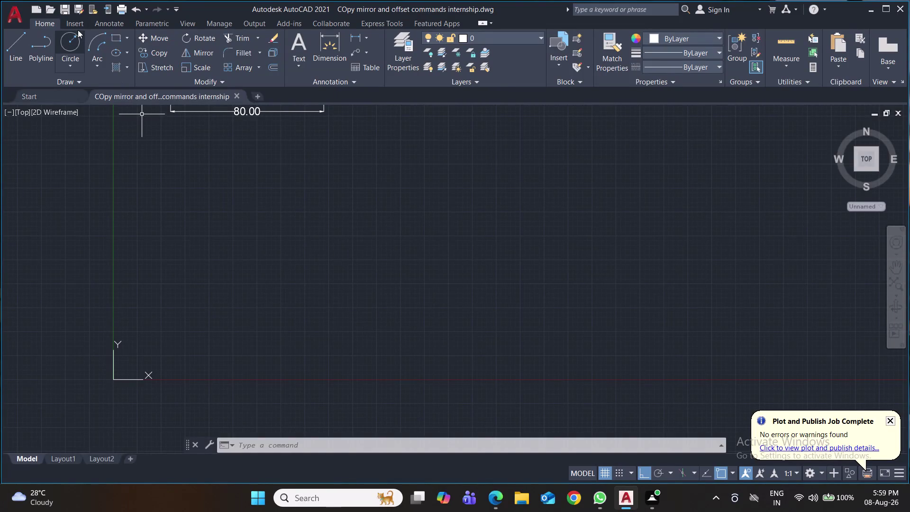
Draw a circle of radius 64, then cancel a started line command.
click(71, 34)
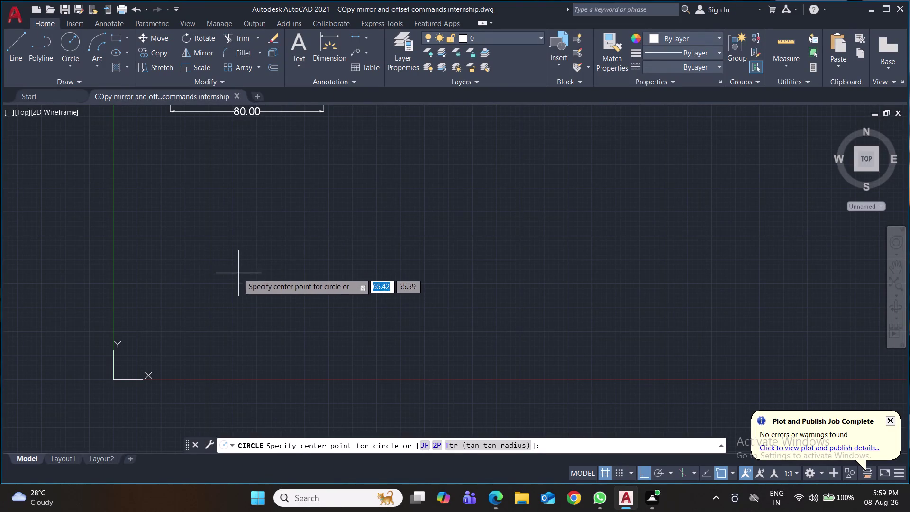
click(239, 273)
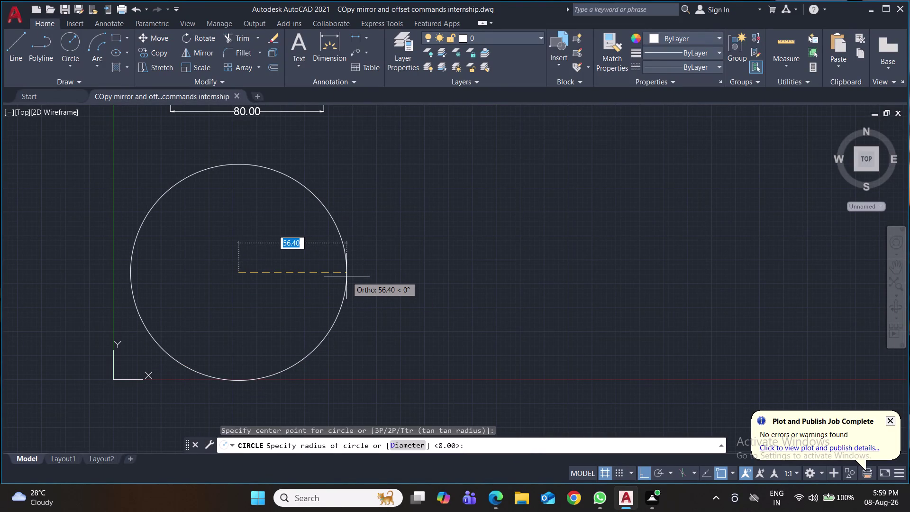
text(64)
key(Return)
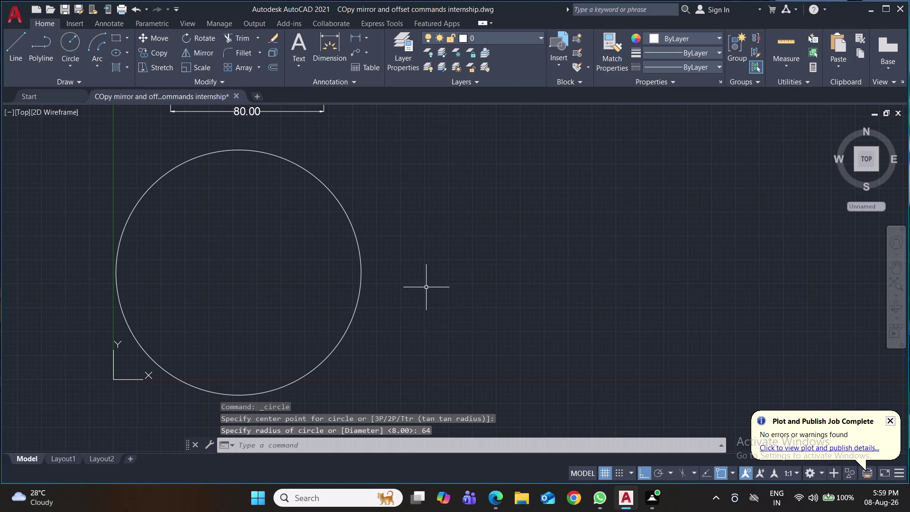
click(17, 47)
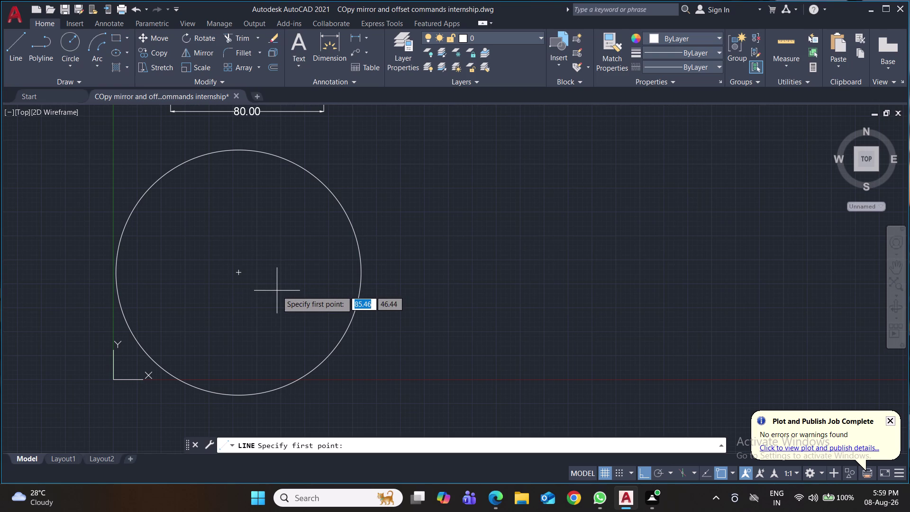
key(Escape)
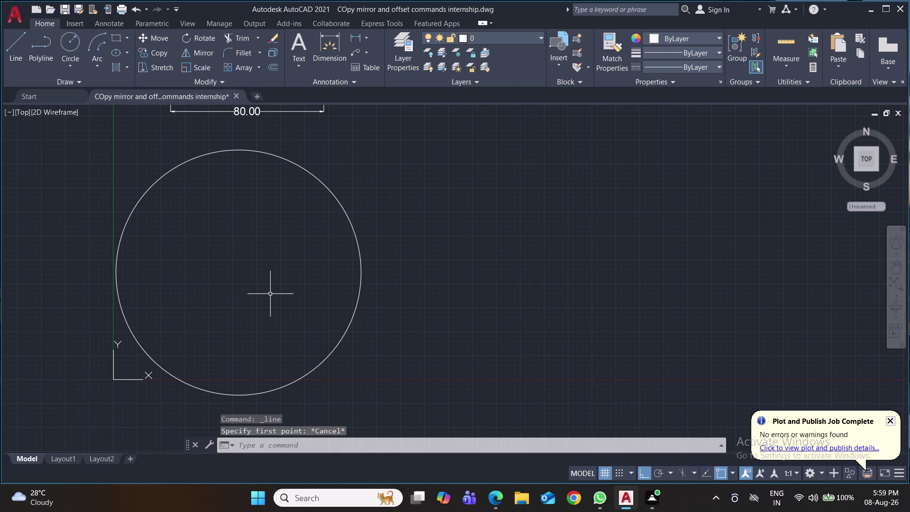
Place vertical and horizontal XL construction lines through the circle's centre.
text(xl)
key(Return)
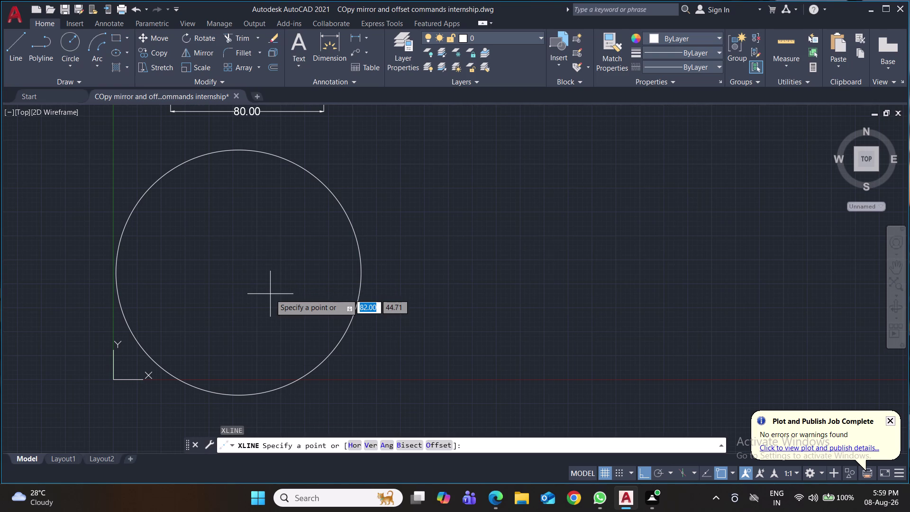
click(241, 274)
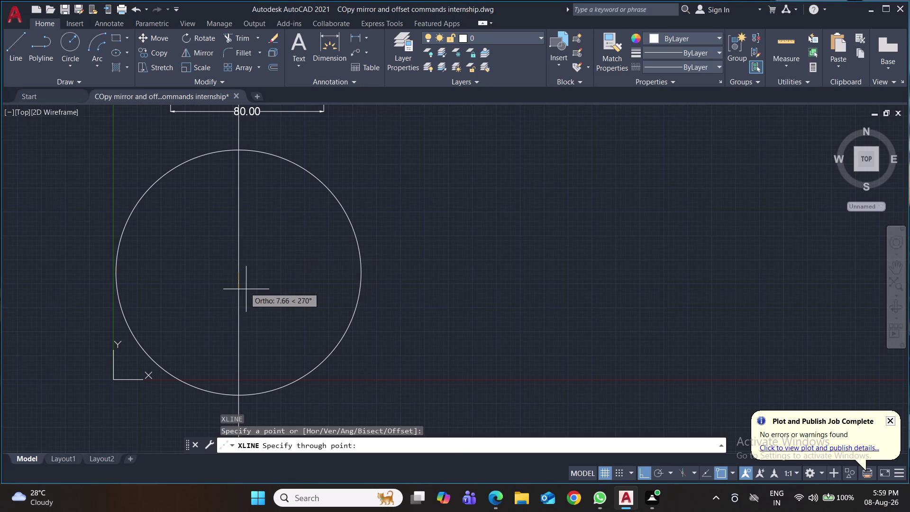
click(238, 297)
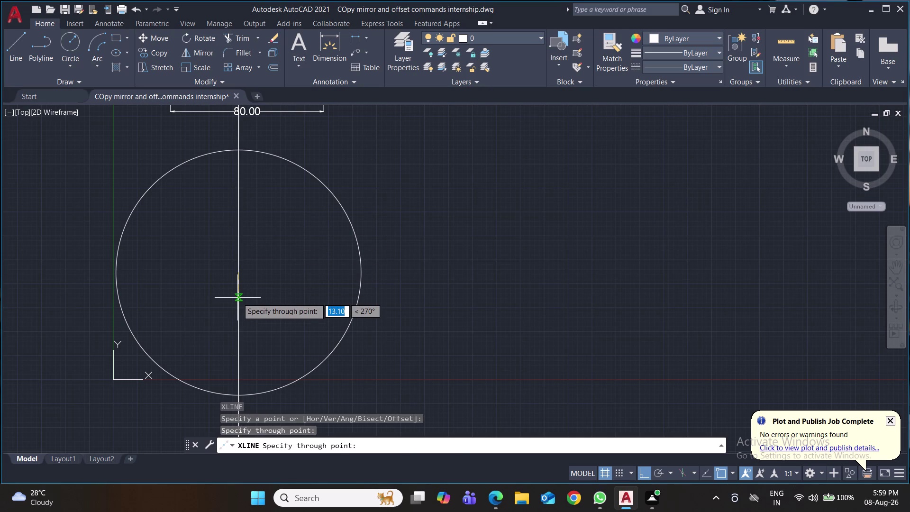
click(239, 272)
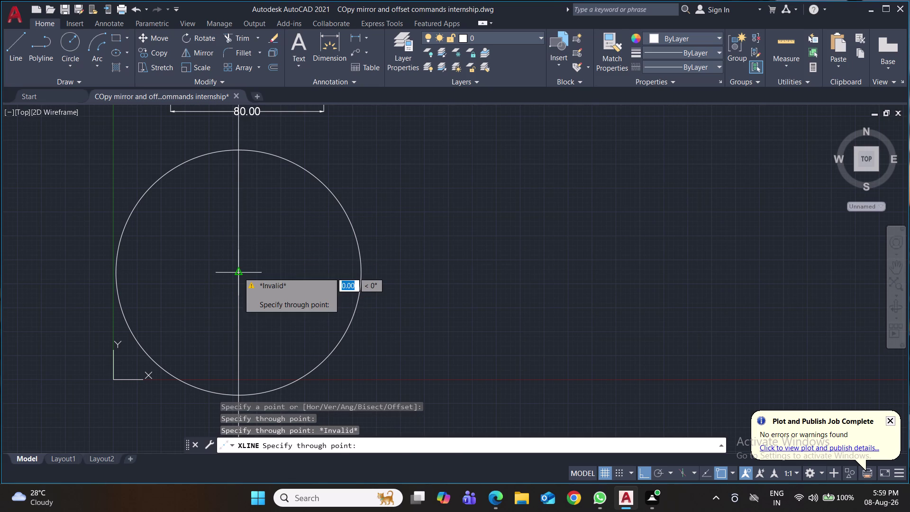
click(248, 273)
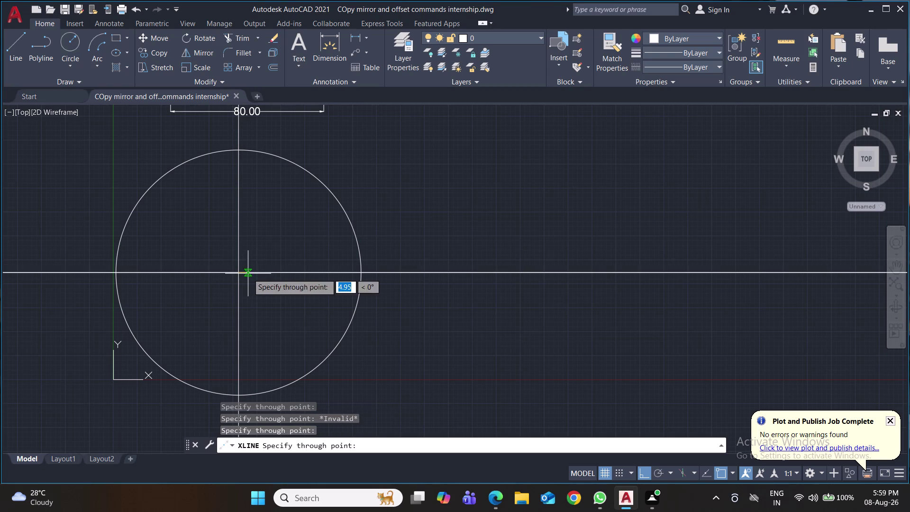
key(Escape)
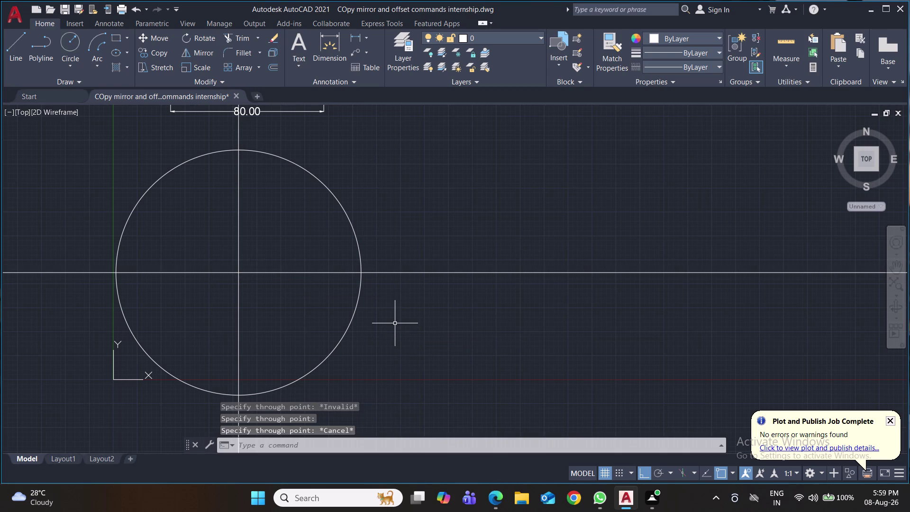
Trim the construction lines right of, above, and left of the circle.
key(t)
key(r)
key(Return)
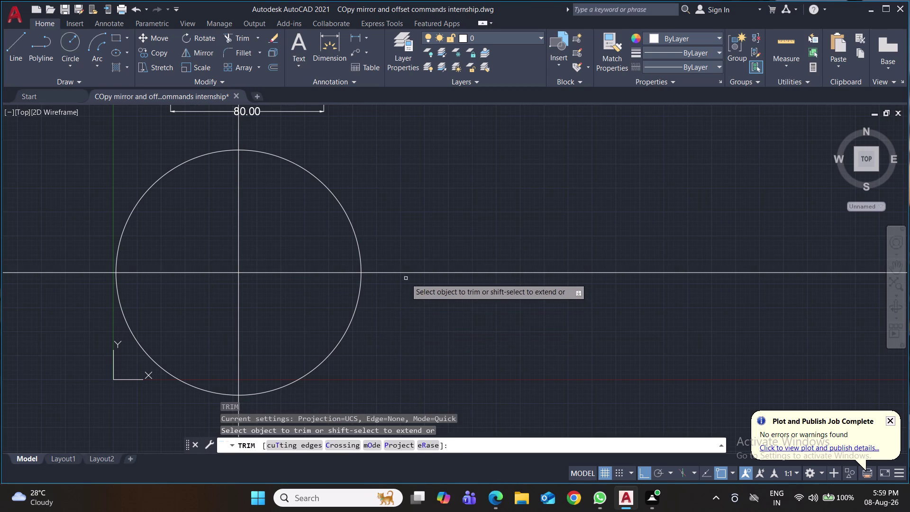
click(405, 273)
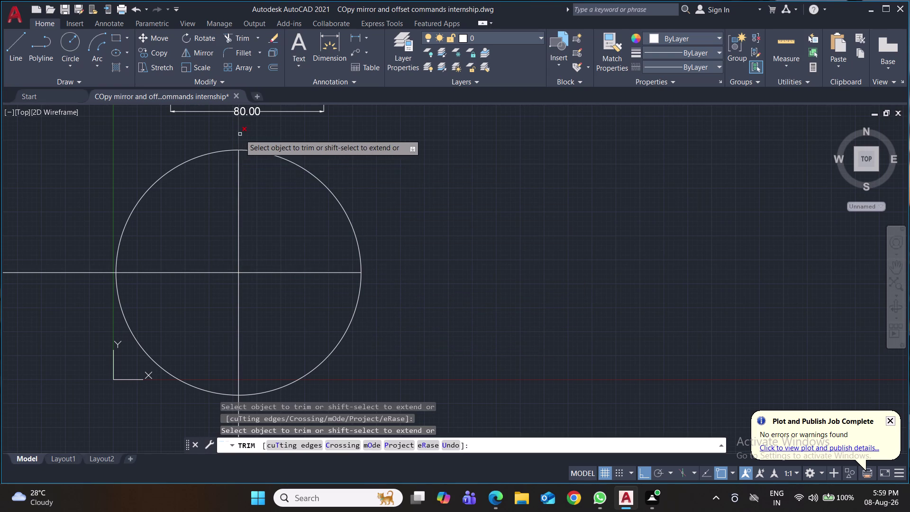
click(240, 134)
click(71, 272)
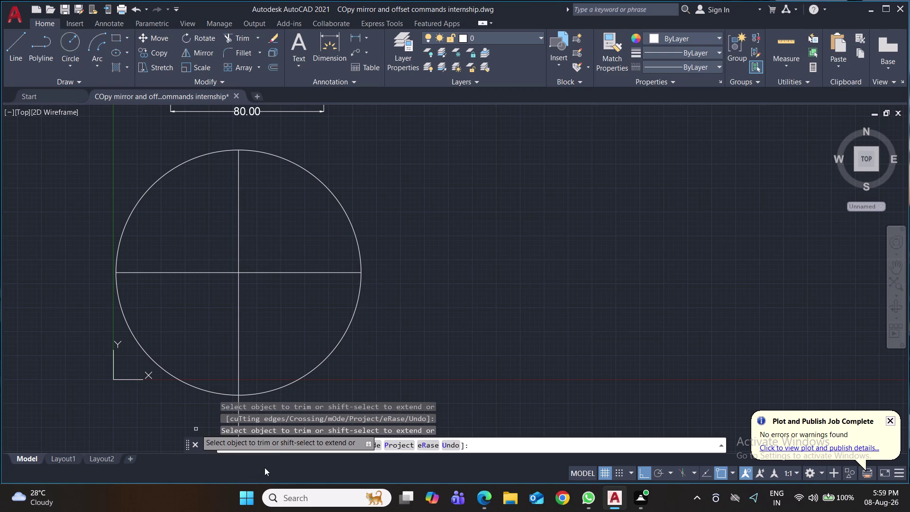
Trim the vertical line below the circle and save the drawing.
click(237, 402)
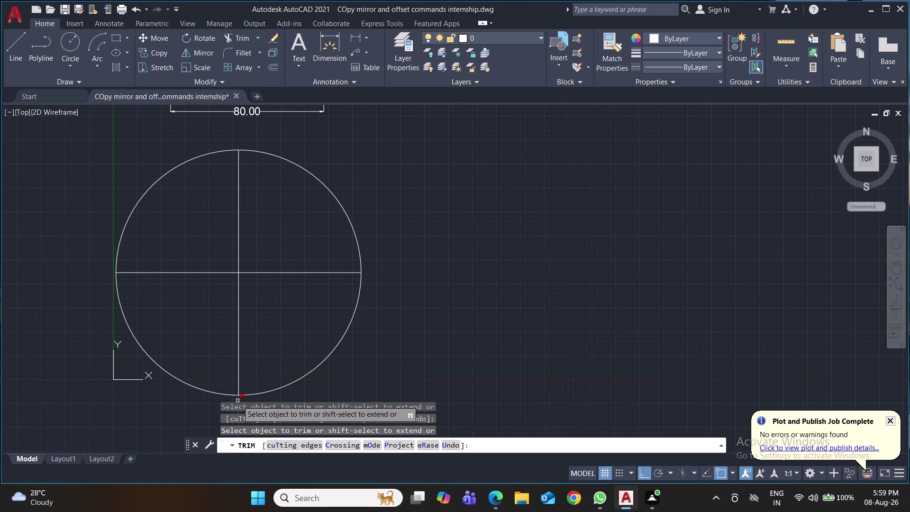
middle_drag(238, 400, 248, 317)
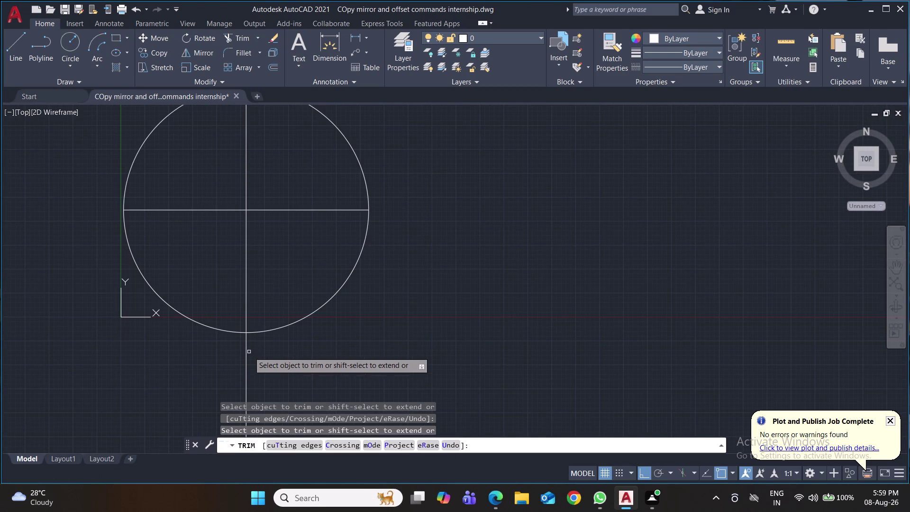
click(245, 356)
scroll(down, 3)
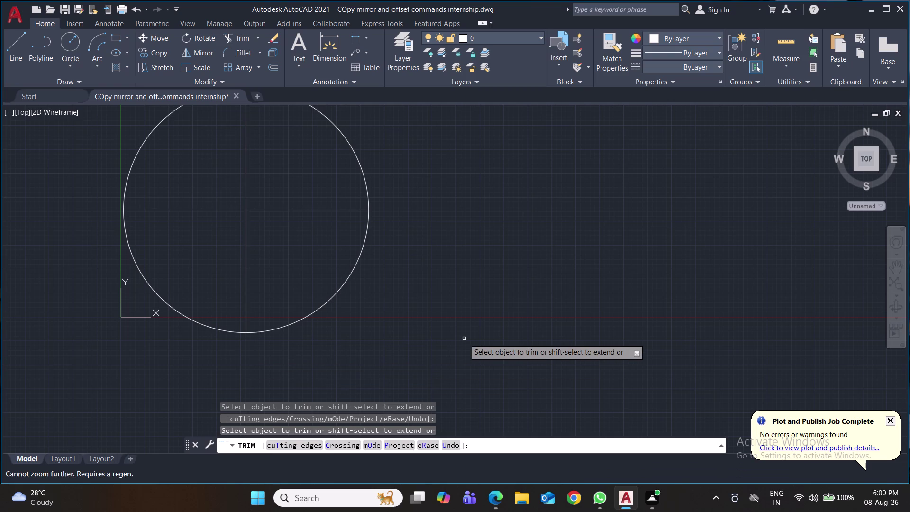
middle_drag(465, 333, 459, 380)
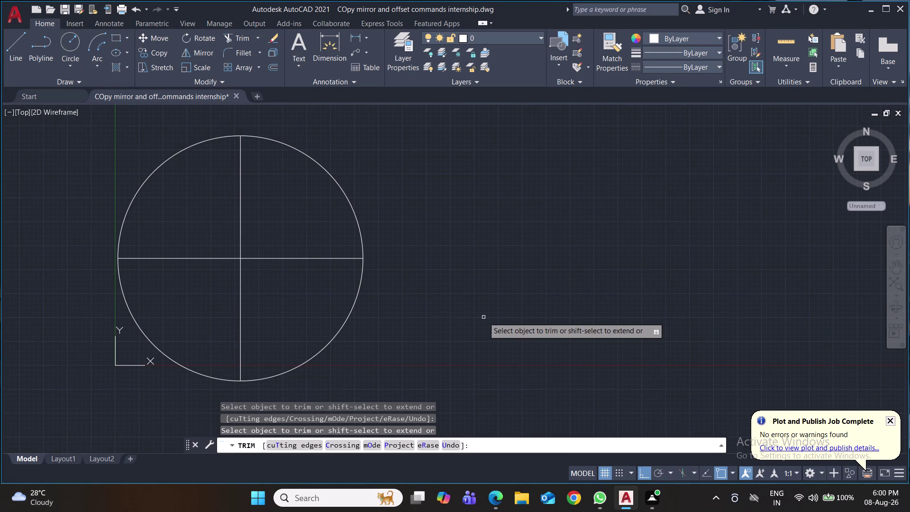
key(ctrl+s)
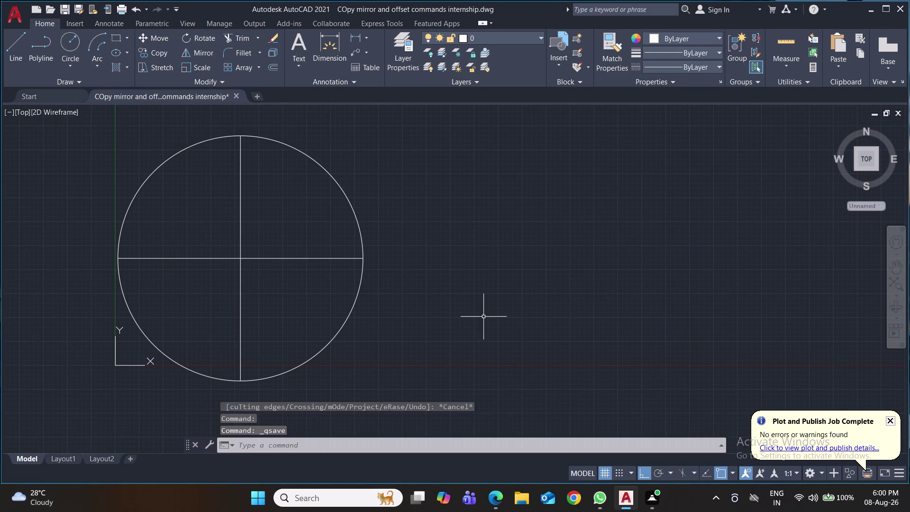